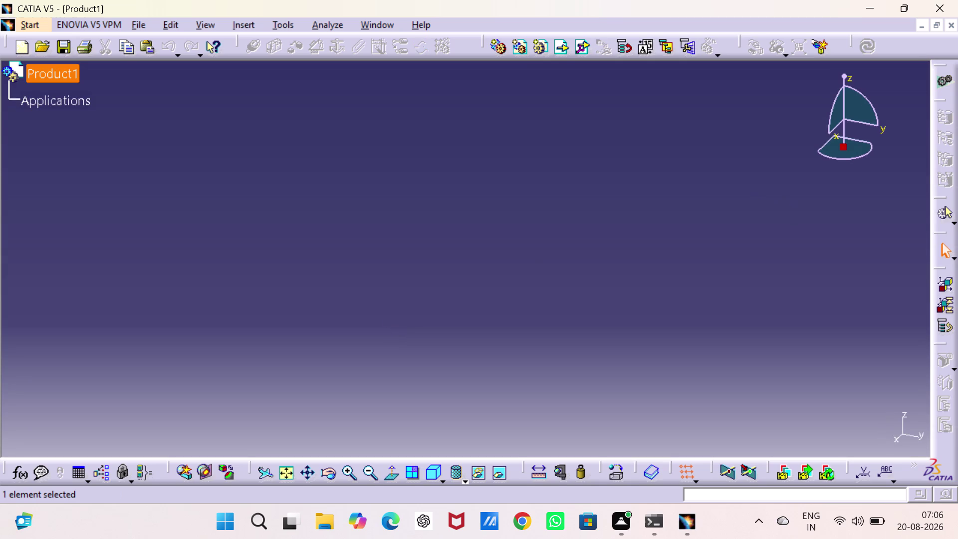
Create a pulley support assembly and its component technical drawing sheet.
Close the empty Product1 document and bring up the Tools > Macro menu.
click(949, 25)
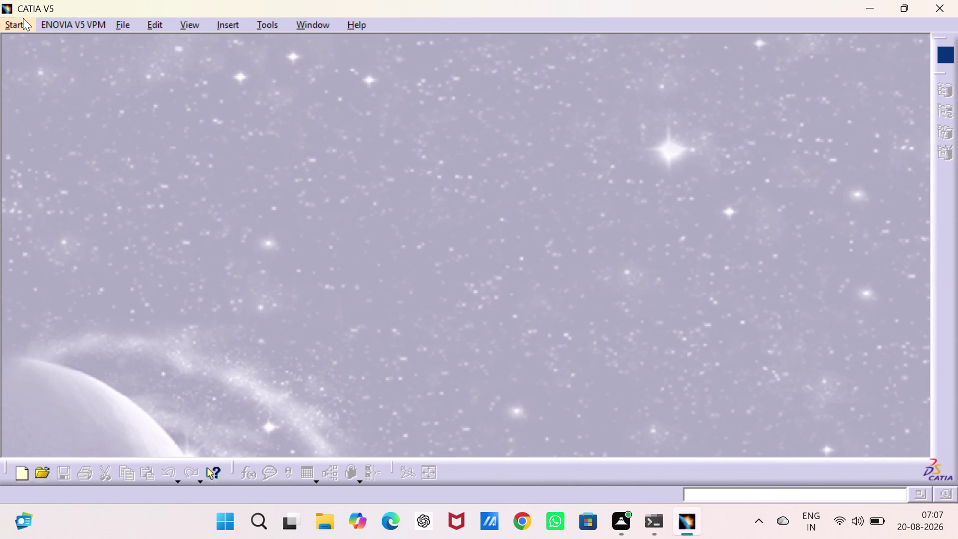
click(256, 17)
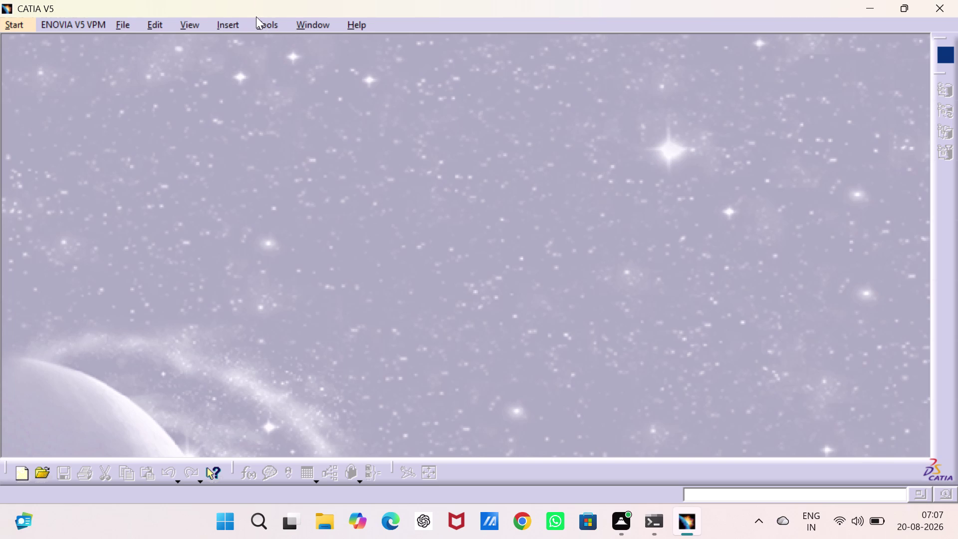
click(268, 20)
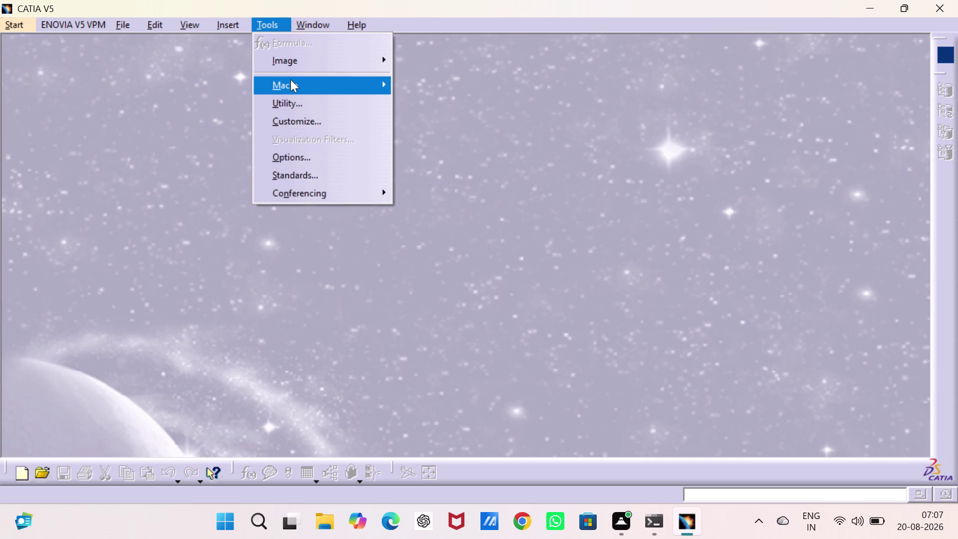
Start recording macro Macro9 with CATScript as the language.
click(424, 106)
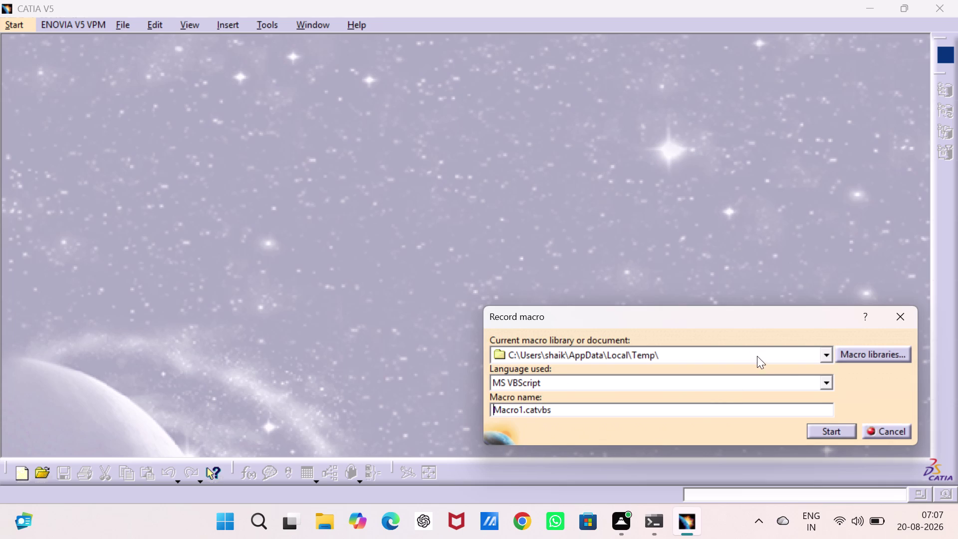
click(823, 378)
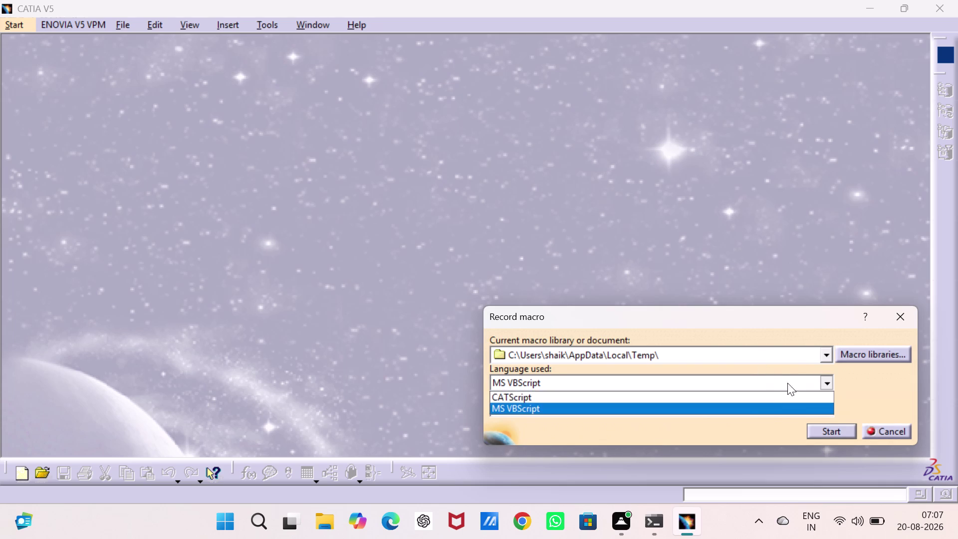
click(634, 399)
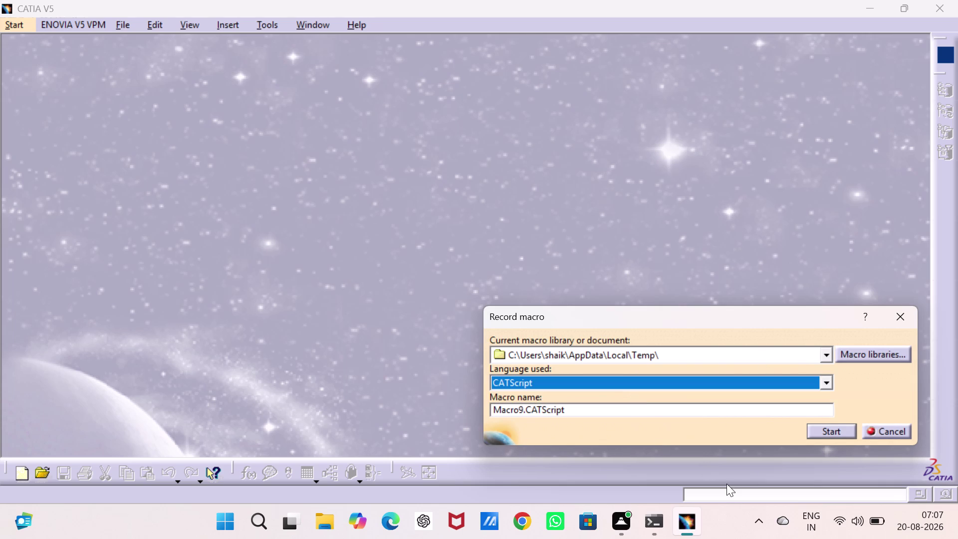
click(826, 426)
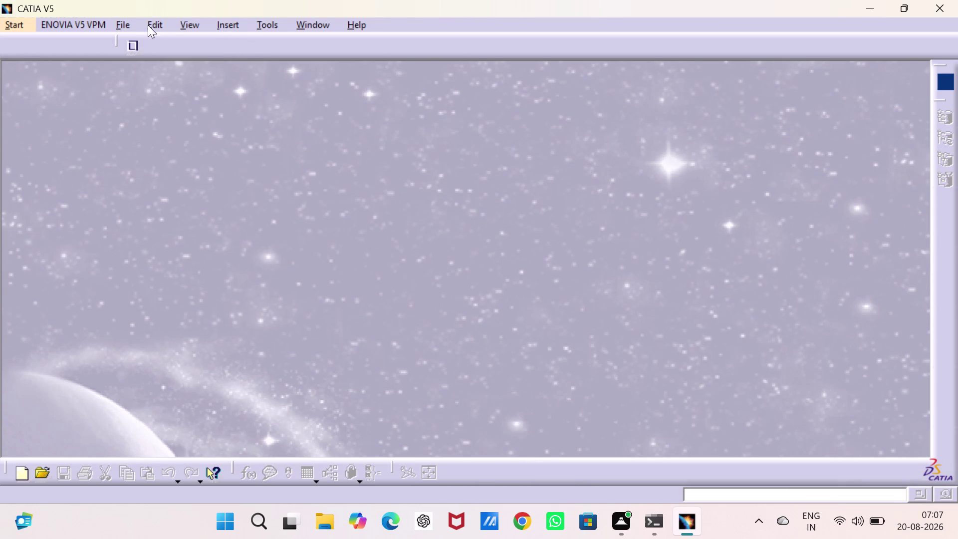
click(13, 27)
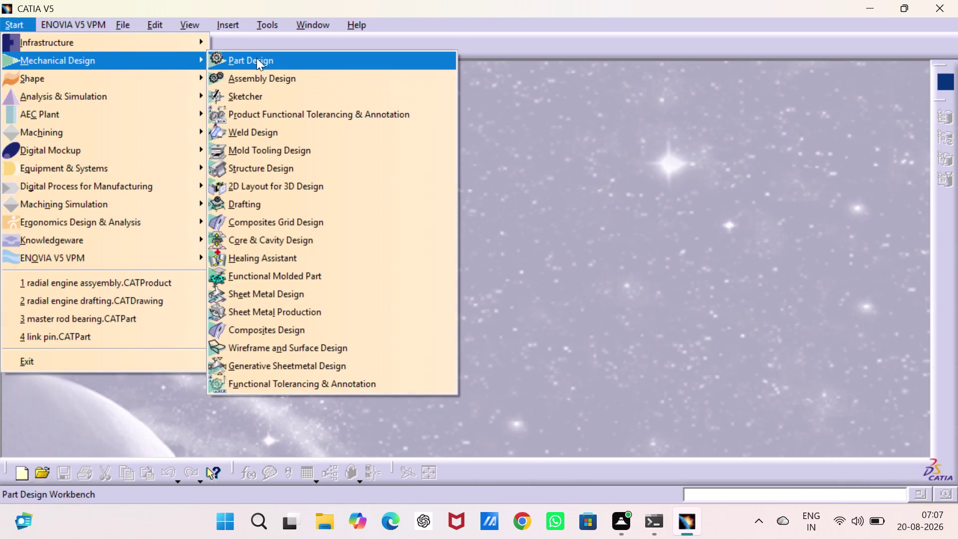
Create a new Part Design part and start Sketch.1 on the yz plane.
click(256, 58)
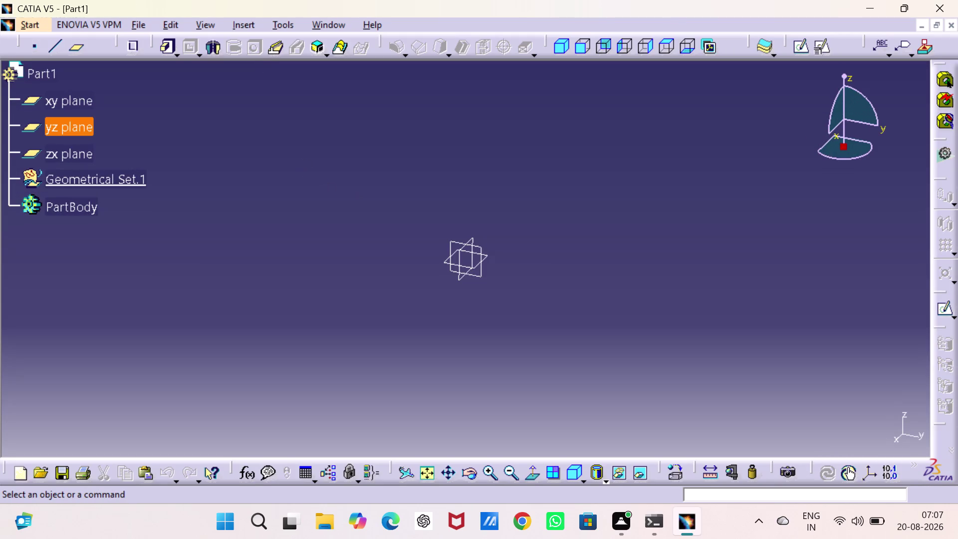
click(449, 241)
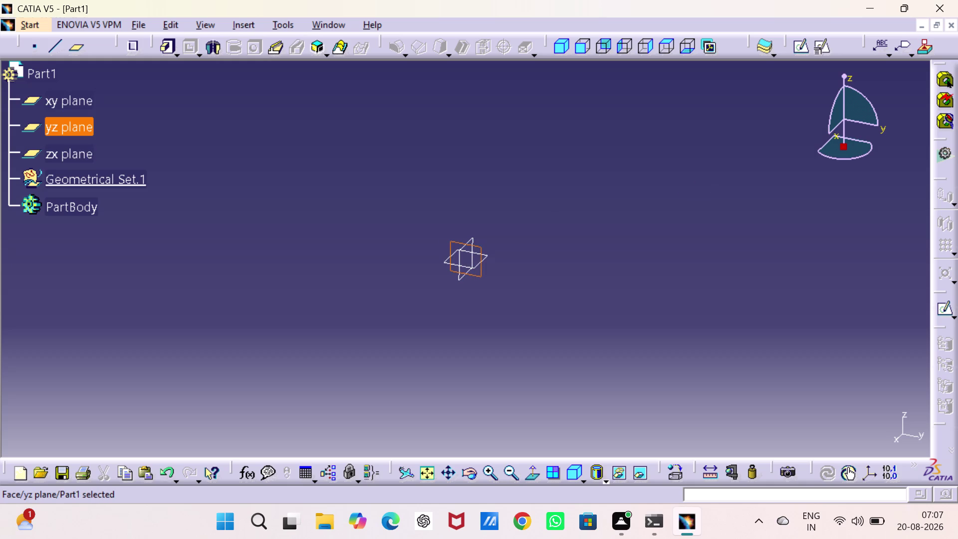
click(798, 40)
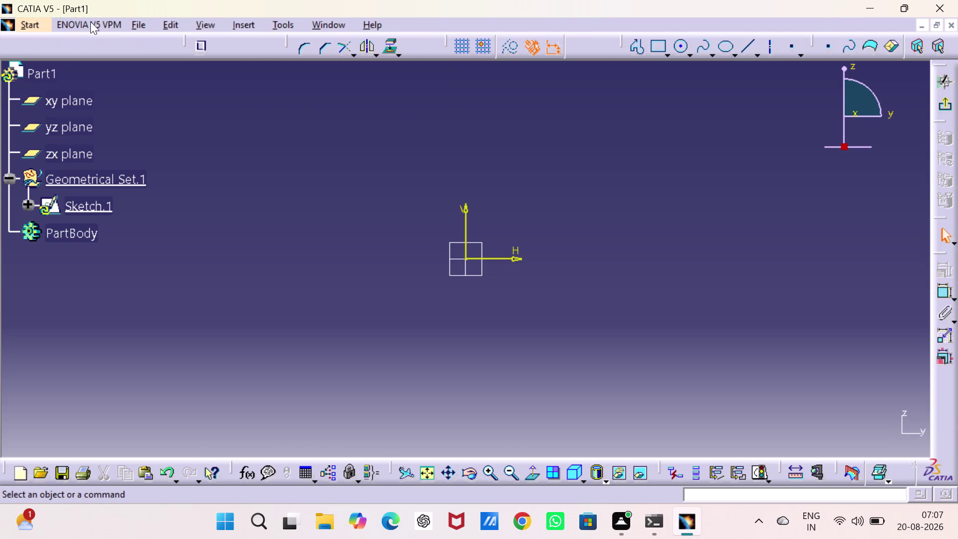
click(638, 44)
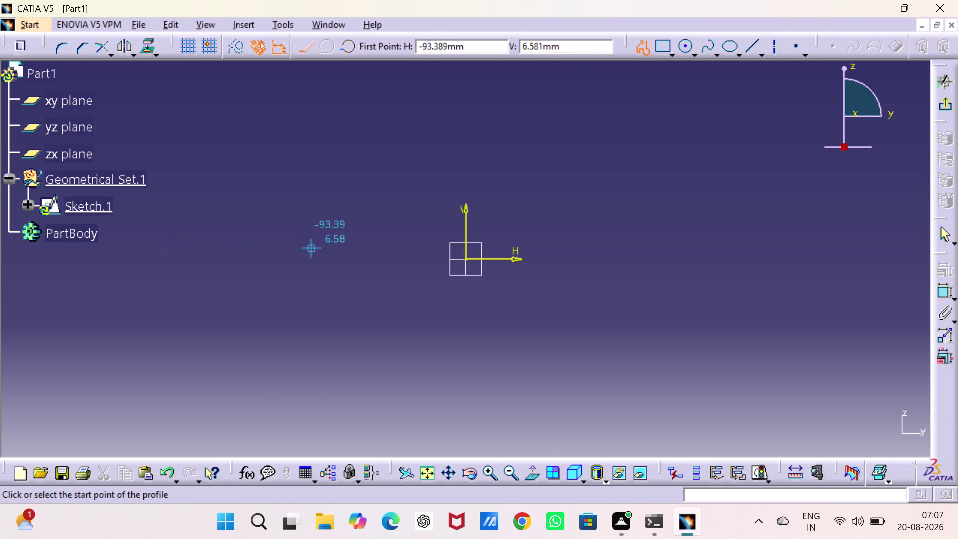
Draw the bottom edge from left of the origin to the origin, undoing an unwanted arc.
click(342, 256)
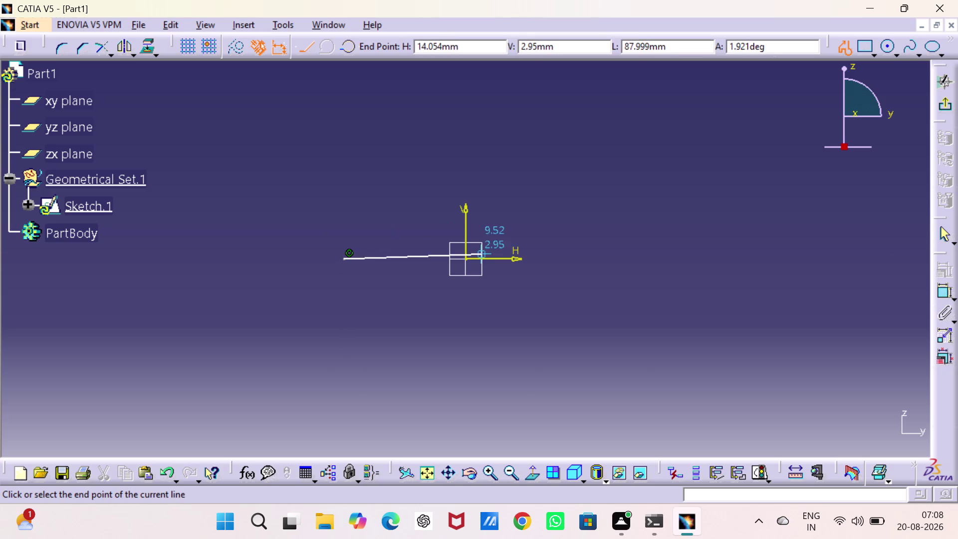
click(468, 257)
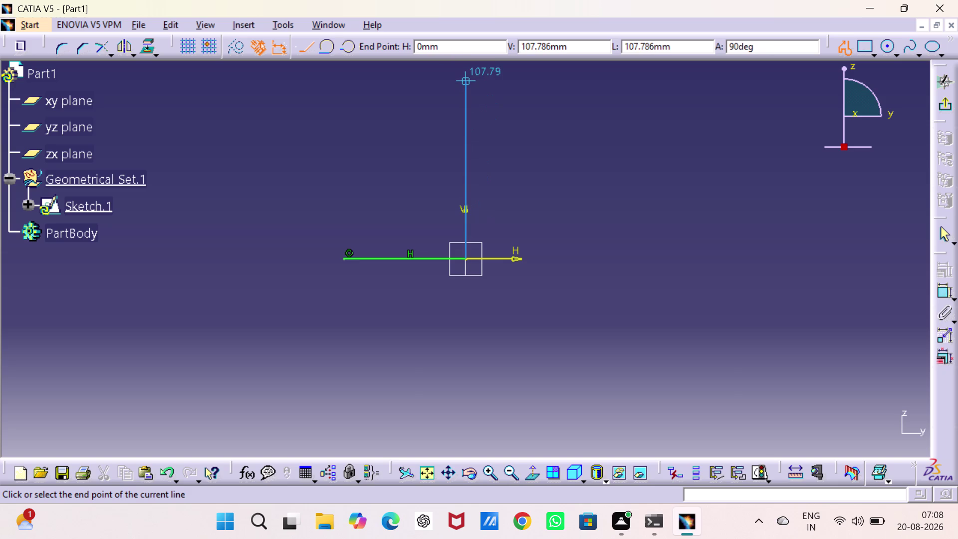
drag(468, 81, 444, 79)
click(444, 79)
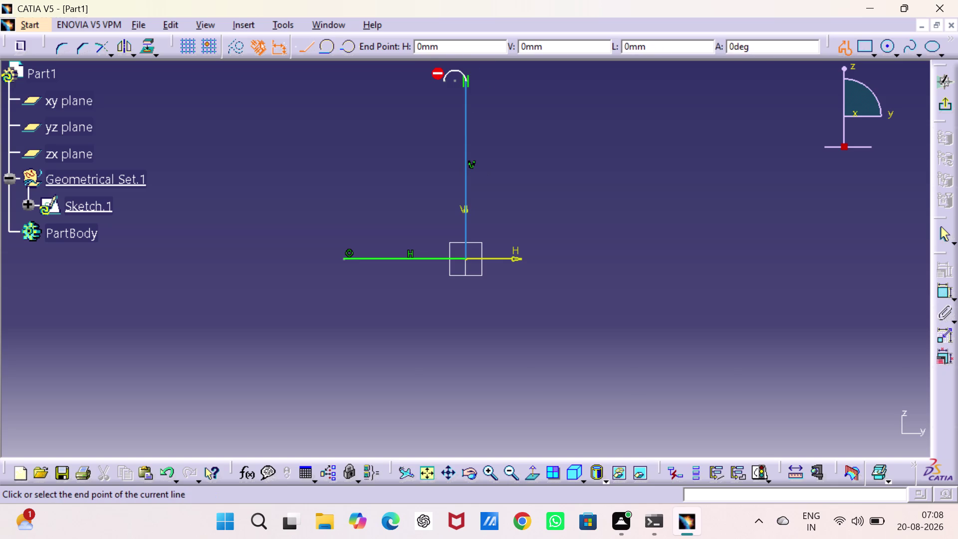
key(ctrl+z)
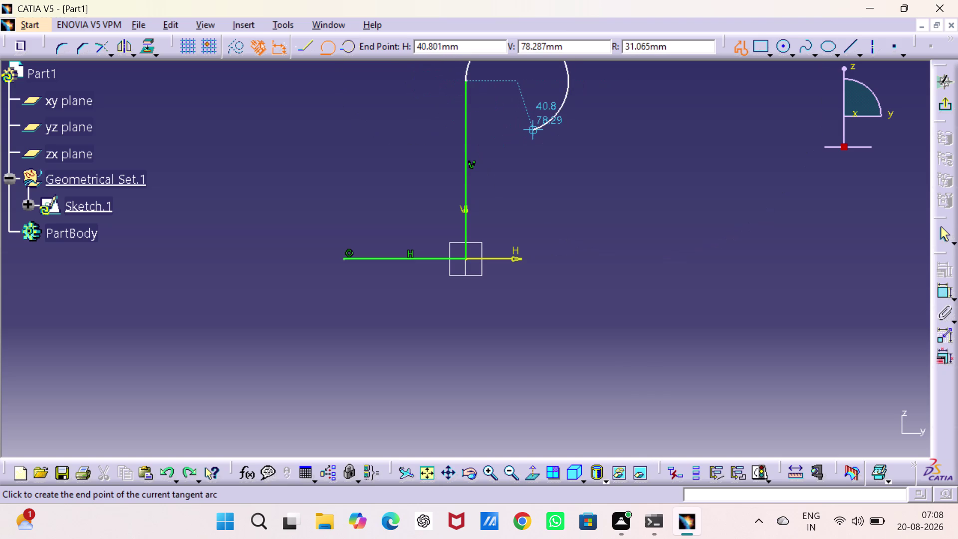
key(Escape)
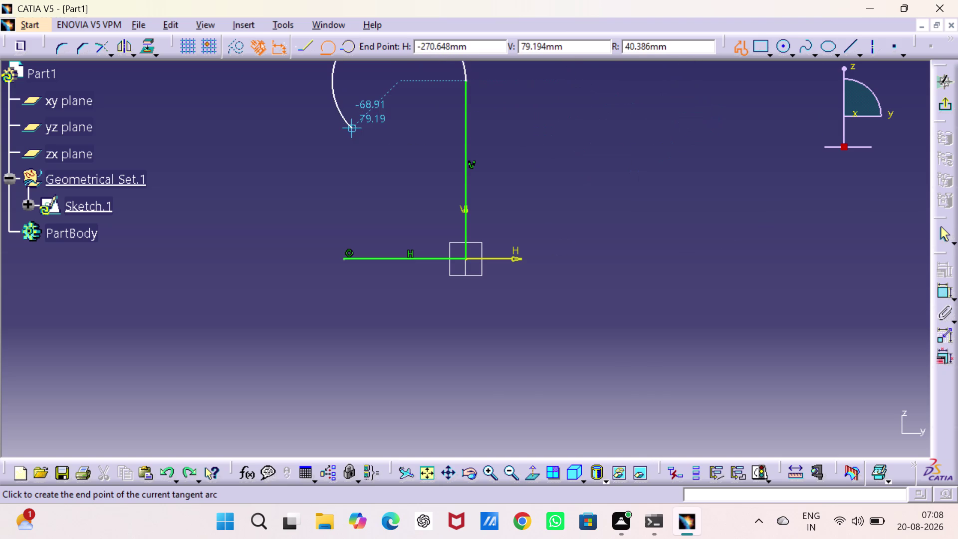
key(ctrl+z)
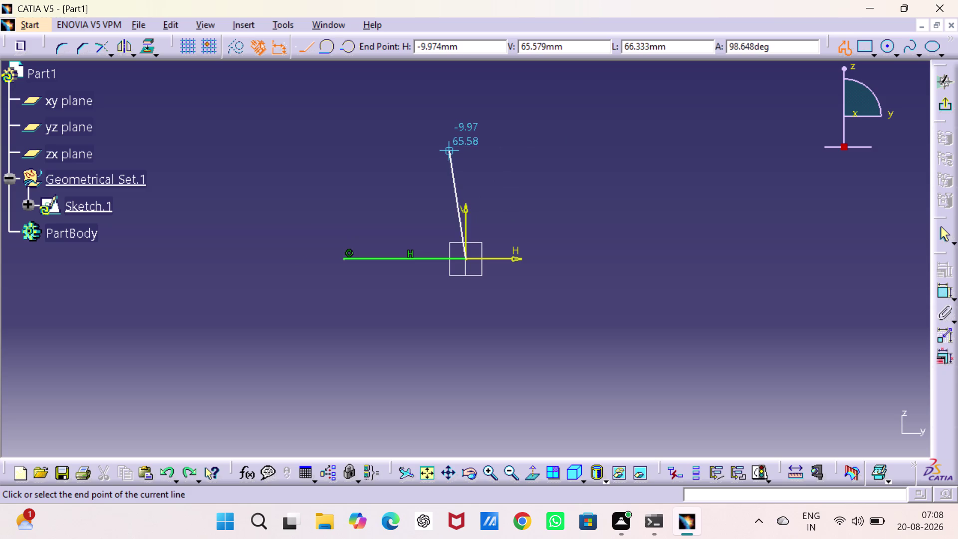
Add the upright, short top, inner vertical and middle edges, closing the L at its start.
click(471, 161)
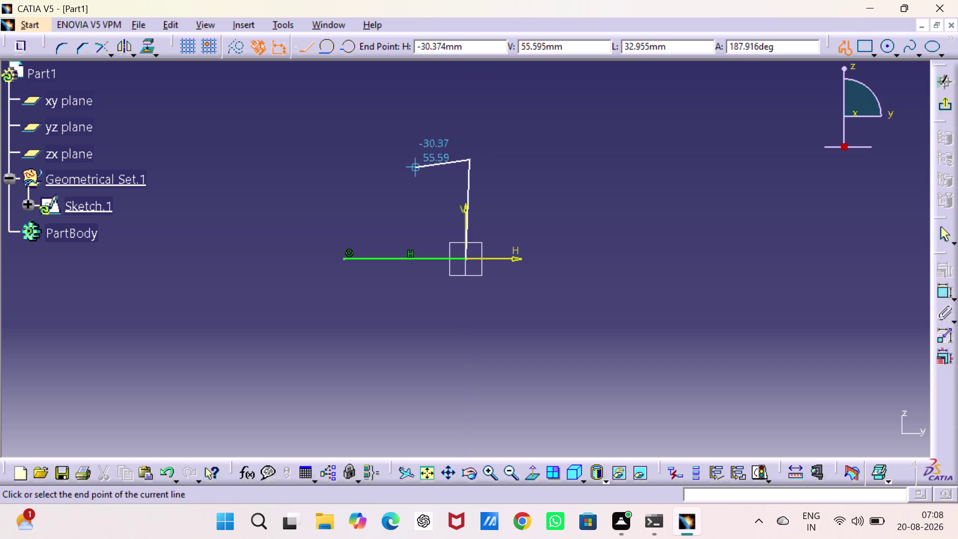
click(446, 158)
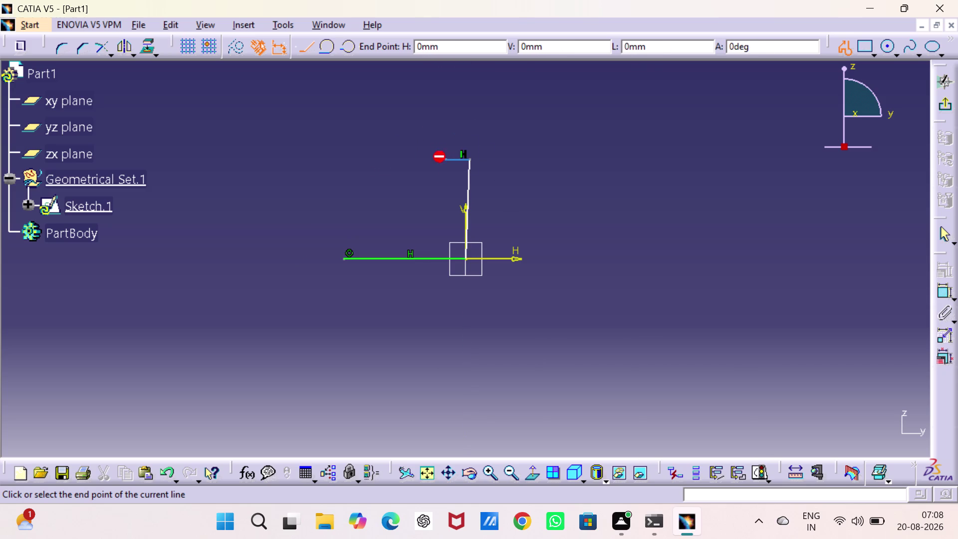
click(443, 225)
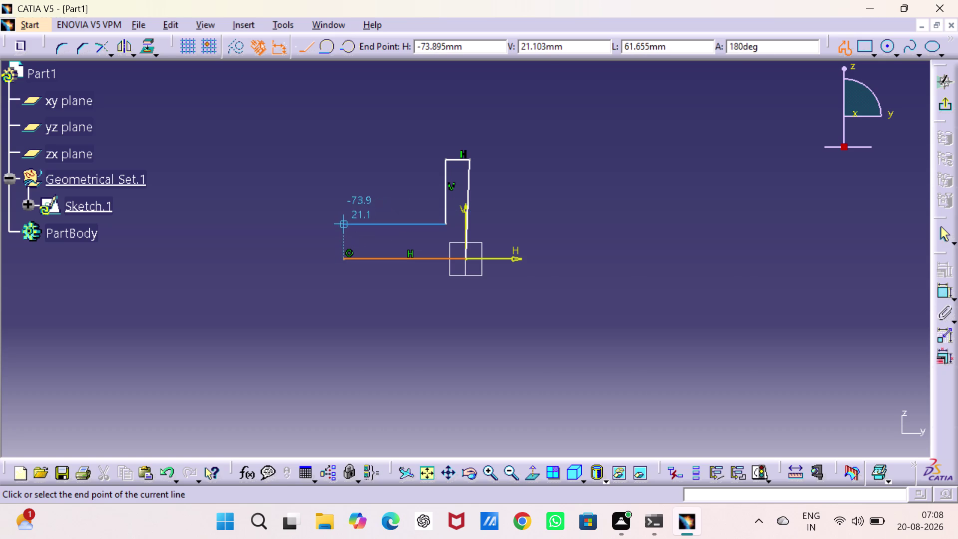
click(340, 225)
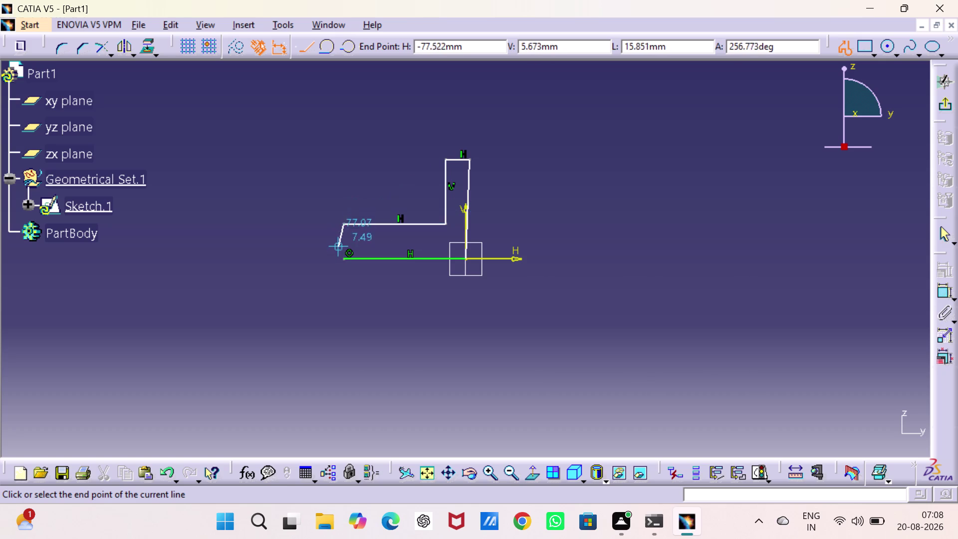
click(346, 257)
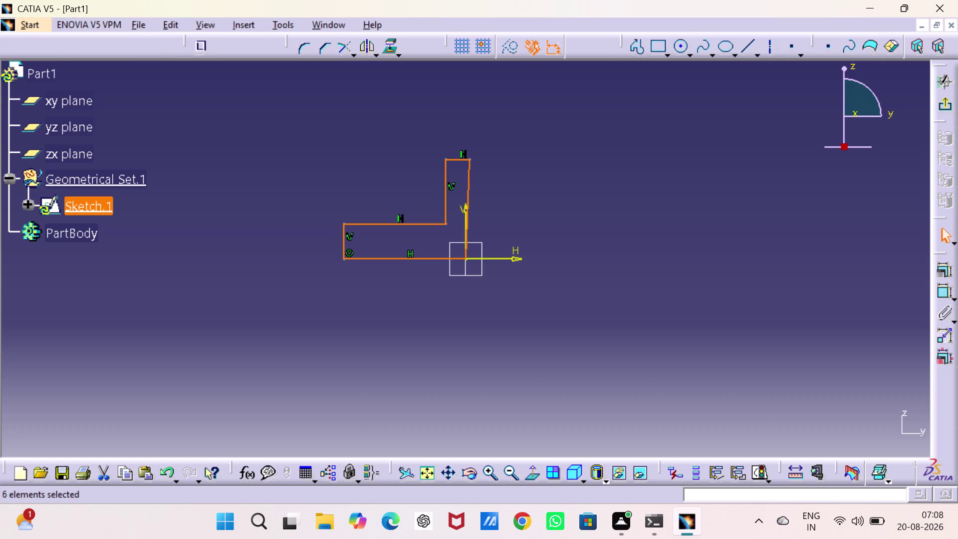
key(Escape)
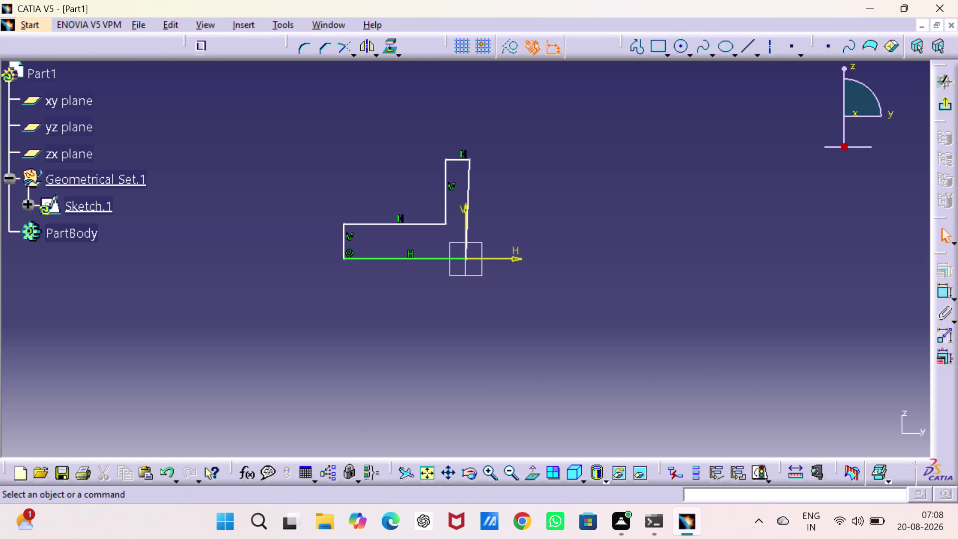
click(470, 189)
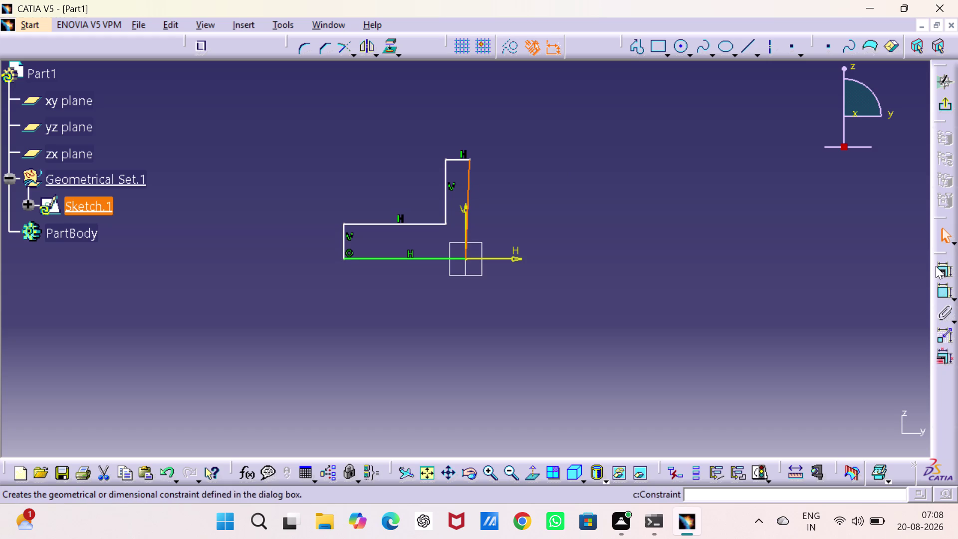
Apply a Vertical constraint to the L profile's tall right edge.
click(937, 265)
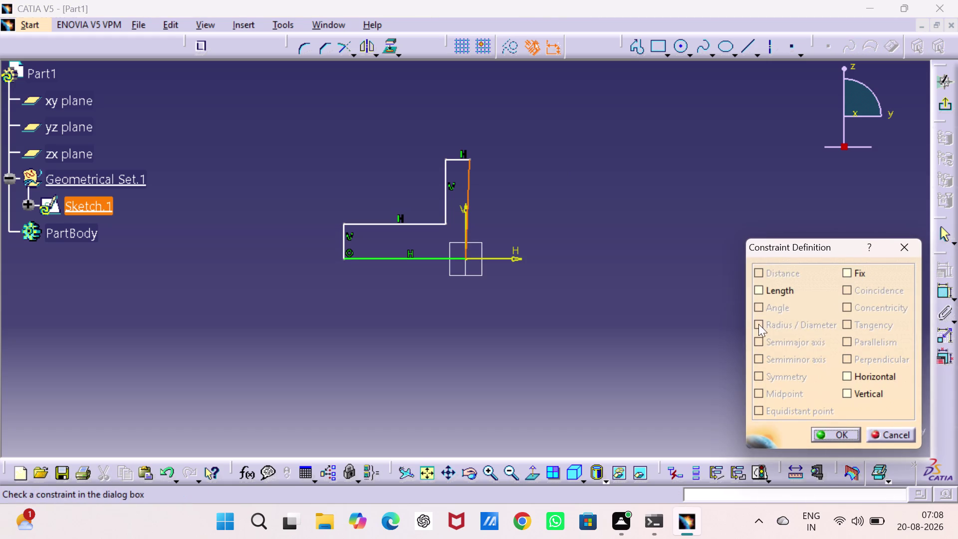
click(854, 391)
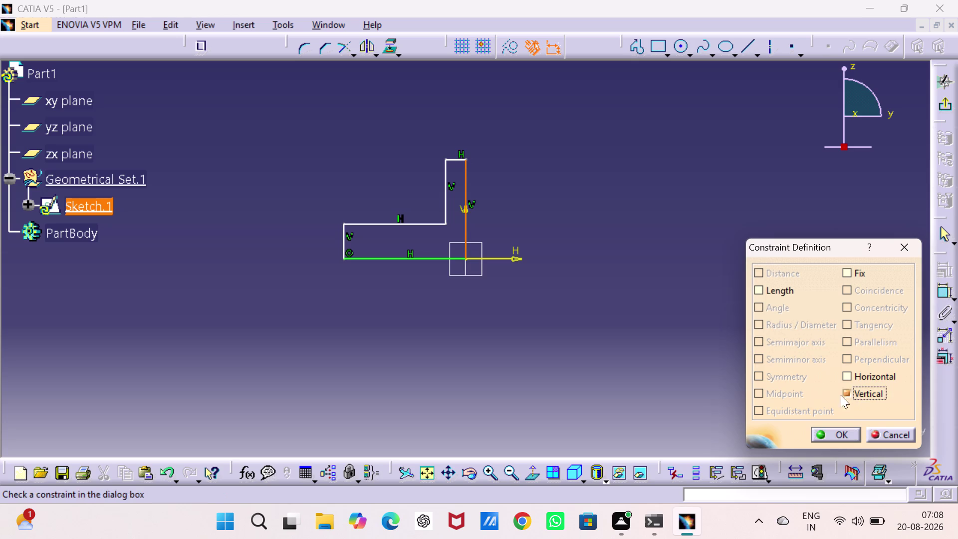
click(840, 430)
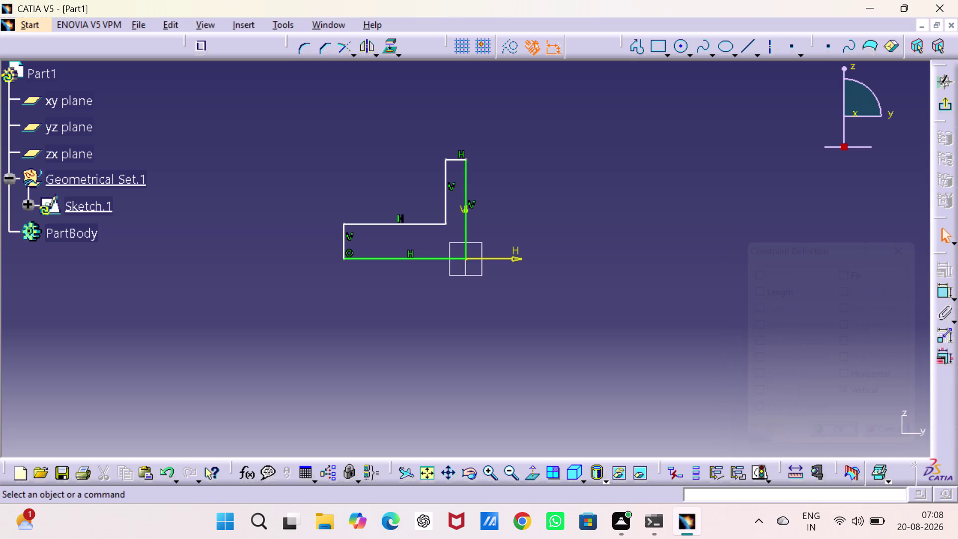
double_click(945, 293)
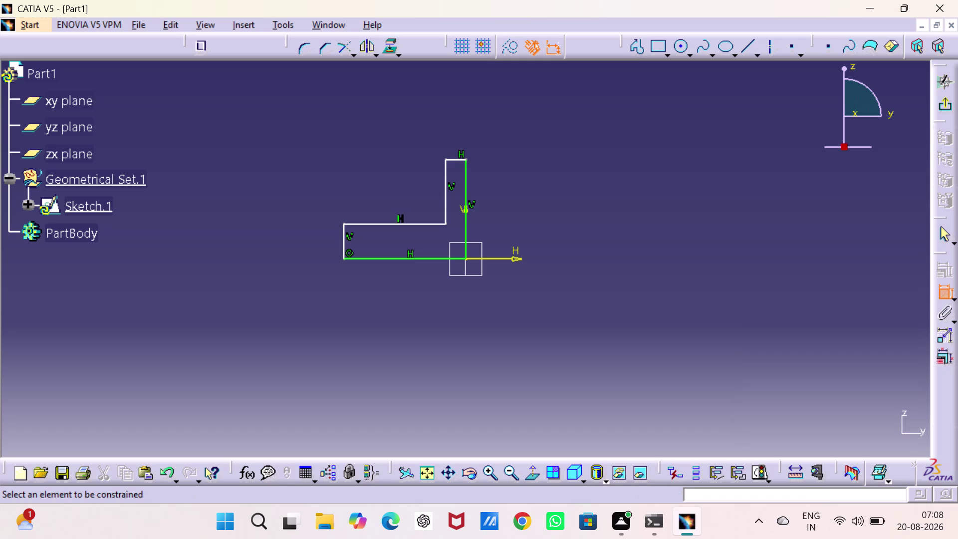
click(459, 158)
Dimension the top edge width to 5 mm.
click(462, 110)
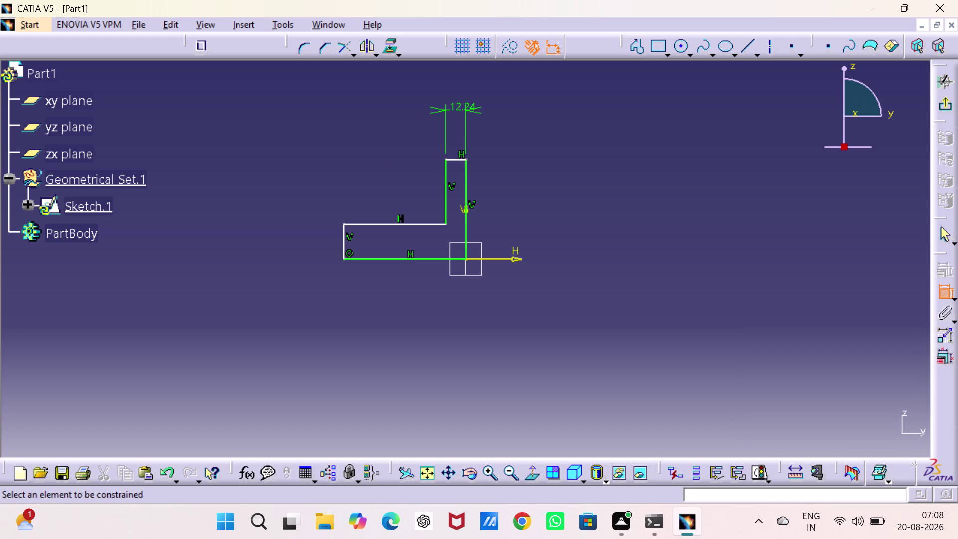
double_click(462, 111)
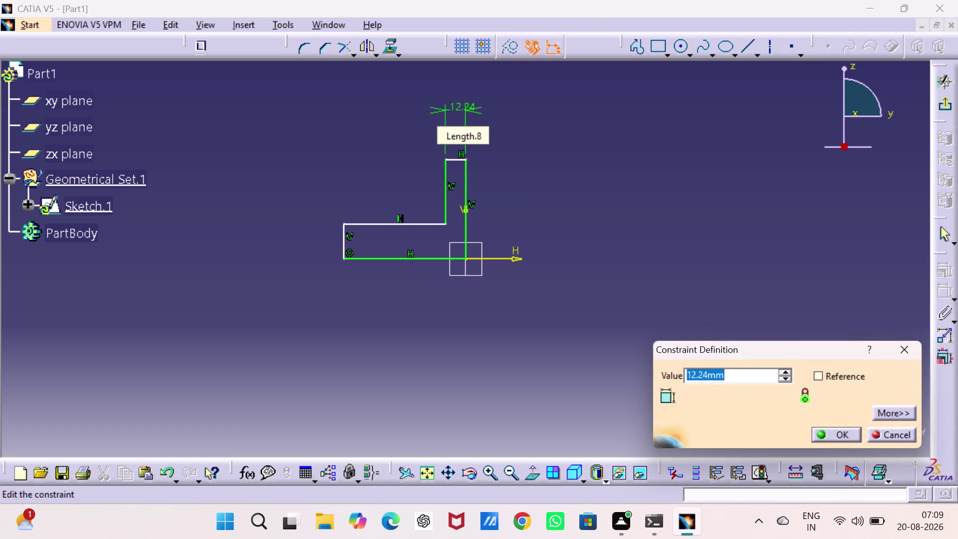
key(5)
key(Return)
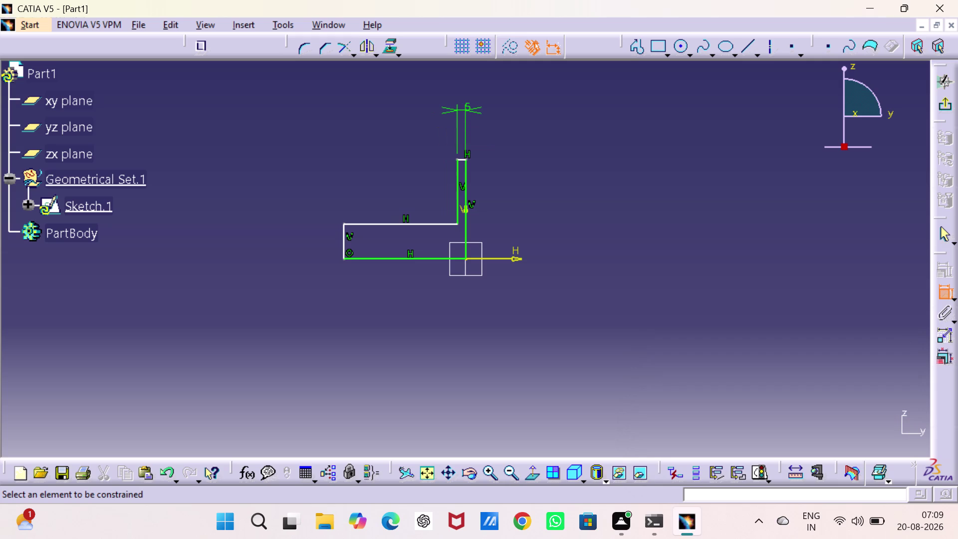
Dimension the short left edge height to 5 mm, replacing 21.103.
click(341, 242)
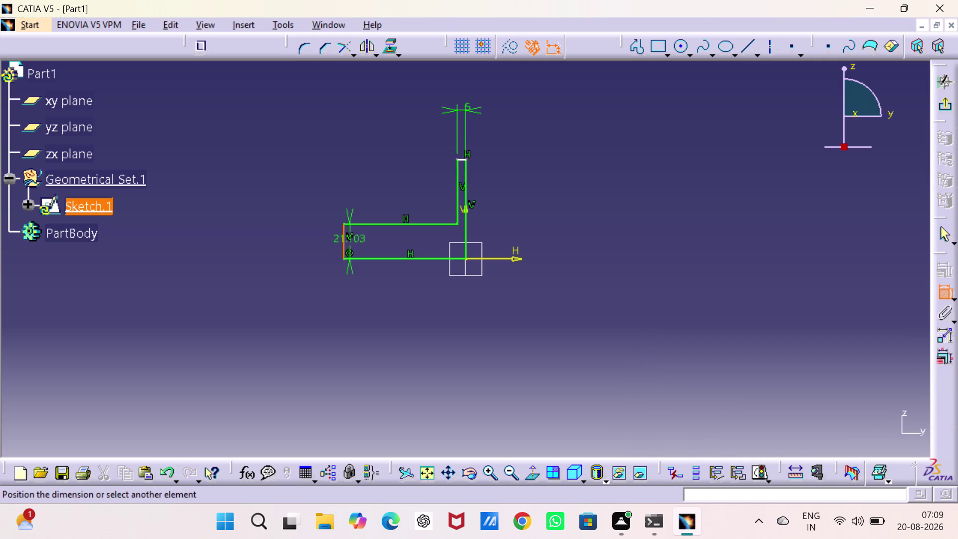
double_click(284, 246)
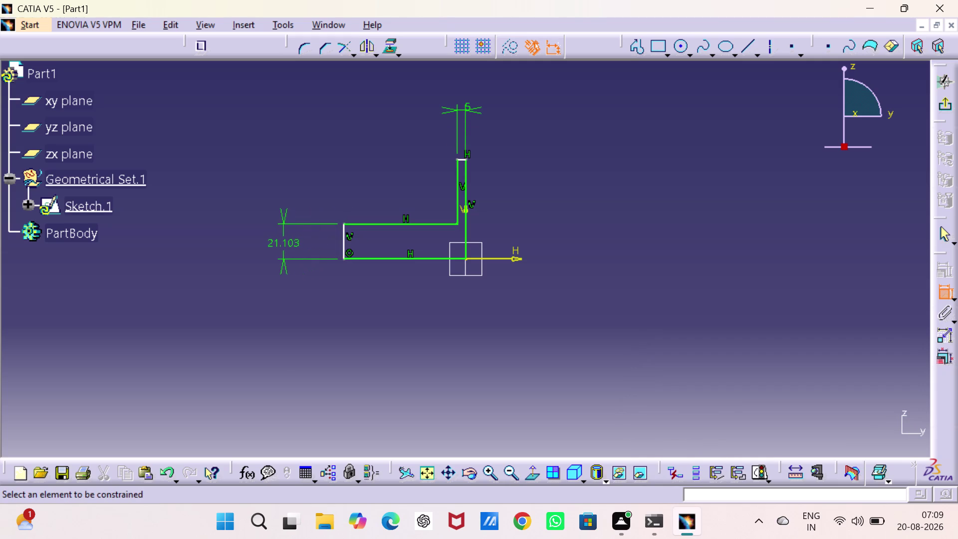
triple_click(284, 247)
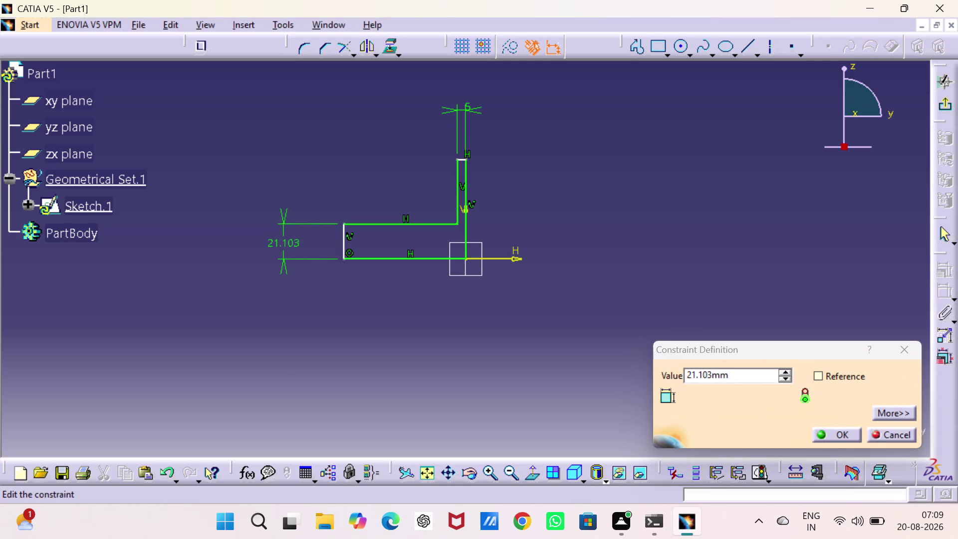
double_click(283, 246)
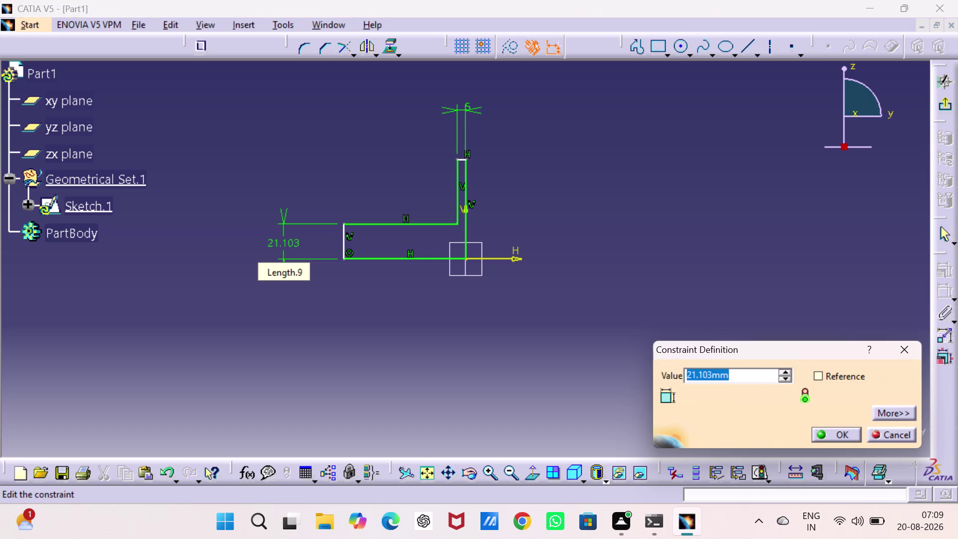
key(5)
key(Return)
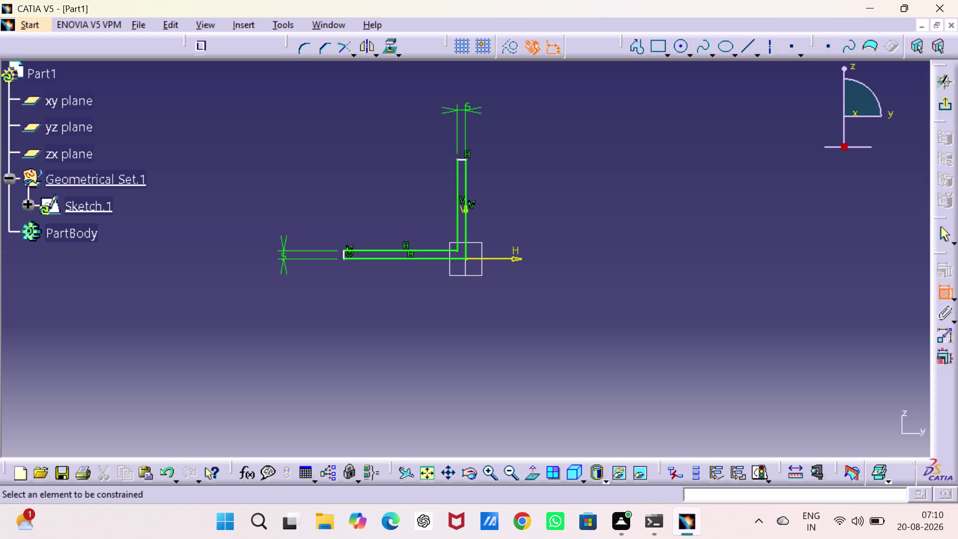
Dimension the tall right edge to 42.5 mm, replacing 60.176.
click(467, 180)
click(541, 208)
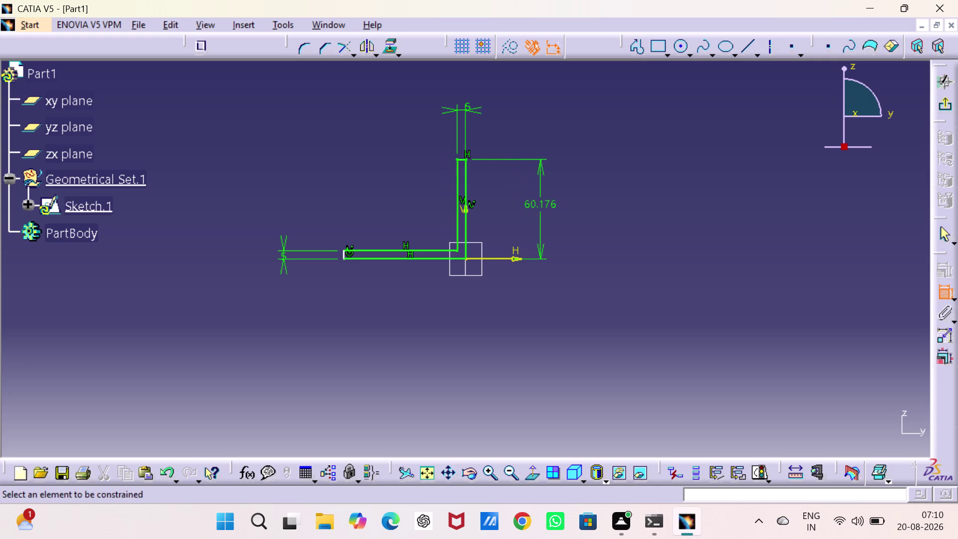
double_click(544, 201)
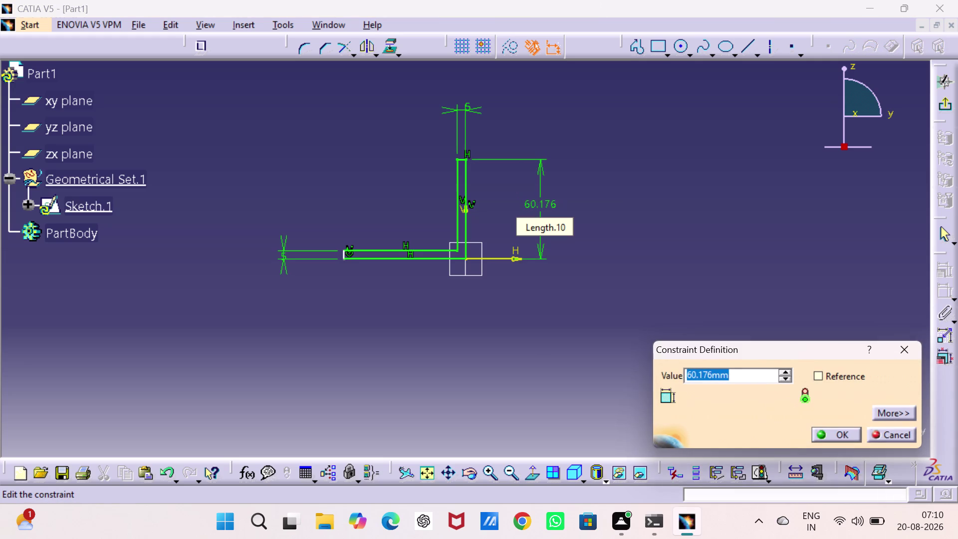
text(4)
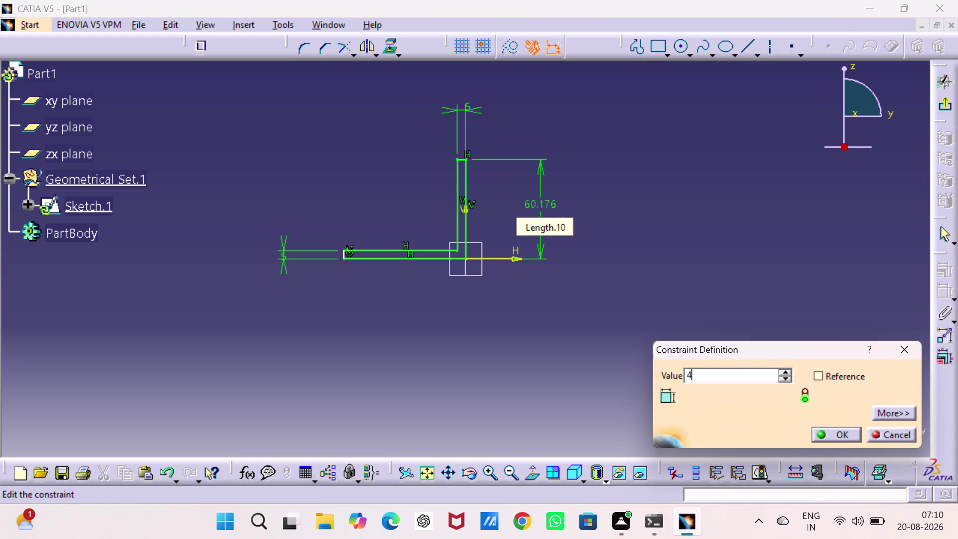
text(2)
key(period)
key(5)
key(Return)
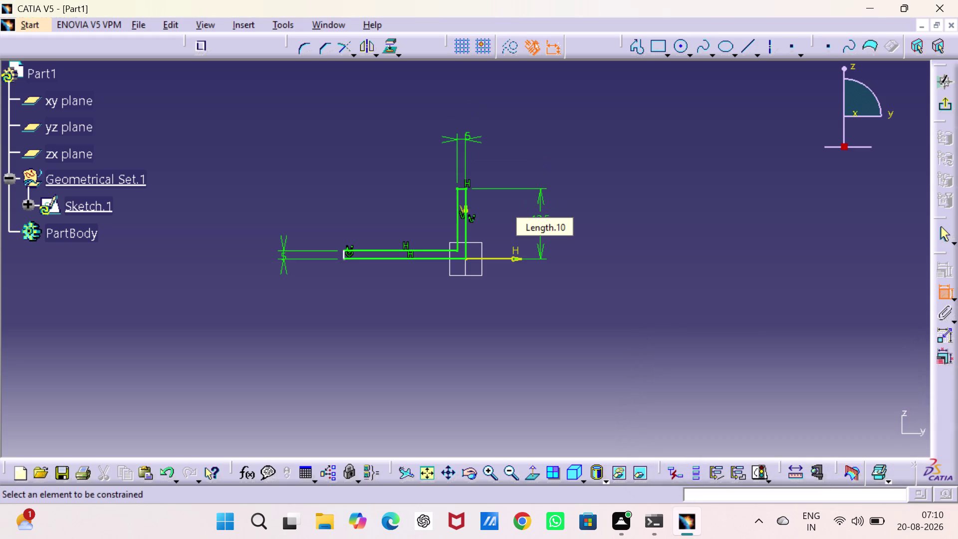
Dimension the bottom edge to 31.25 mm, replacing 73.895, and leave the sketch.
click(402, 256)
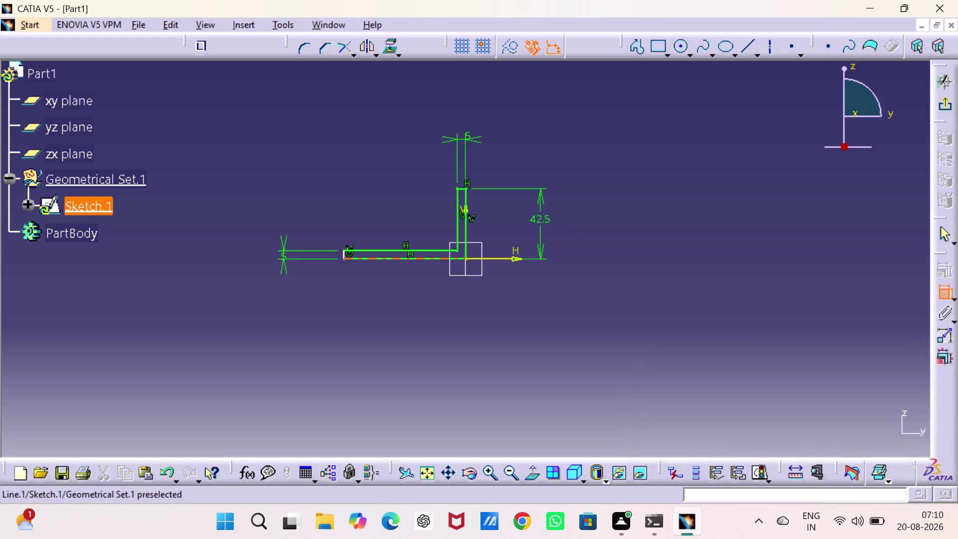
click(401, 296)
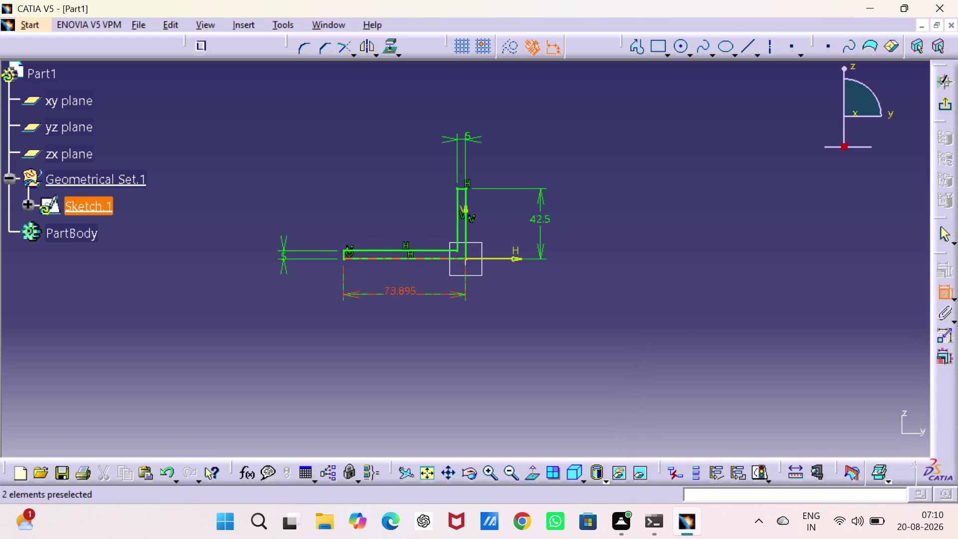
double_click(401, 291)
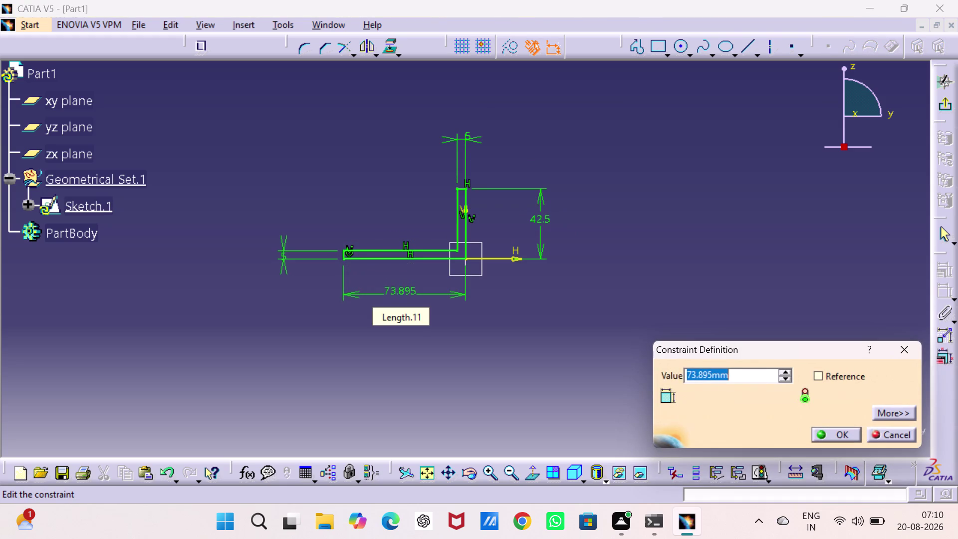
text(31.)
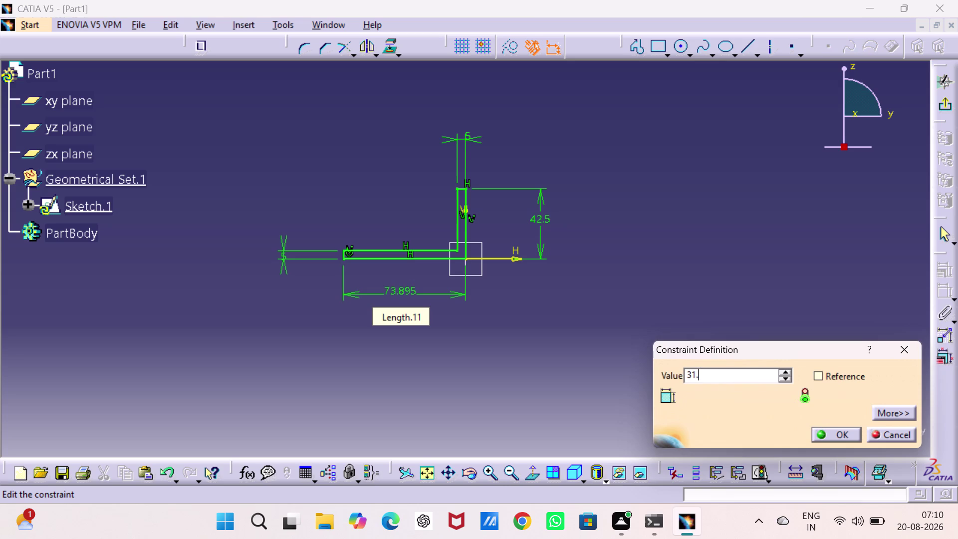
text(25)
key(Return)
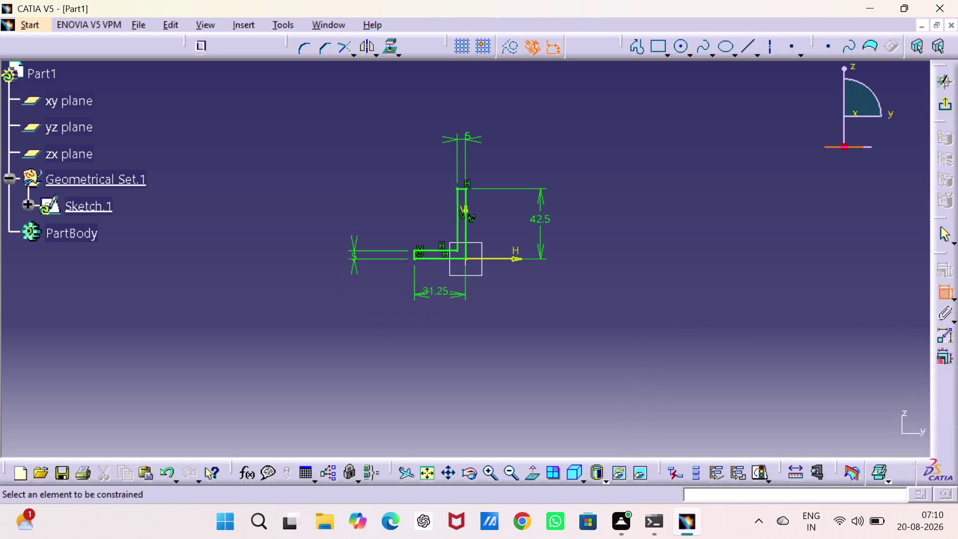
click(946, 109)
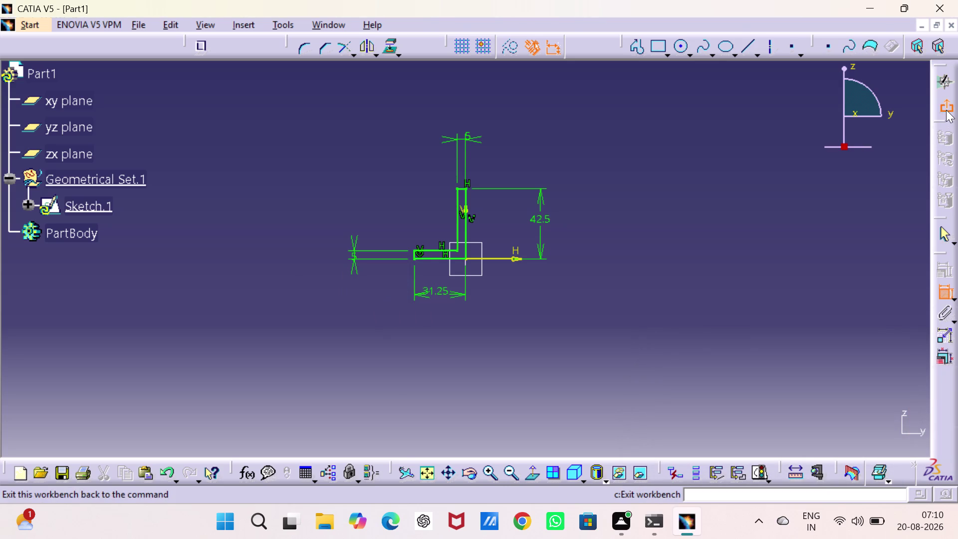